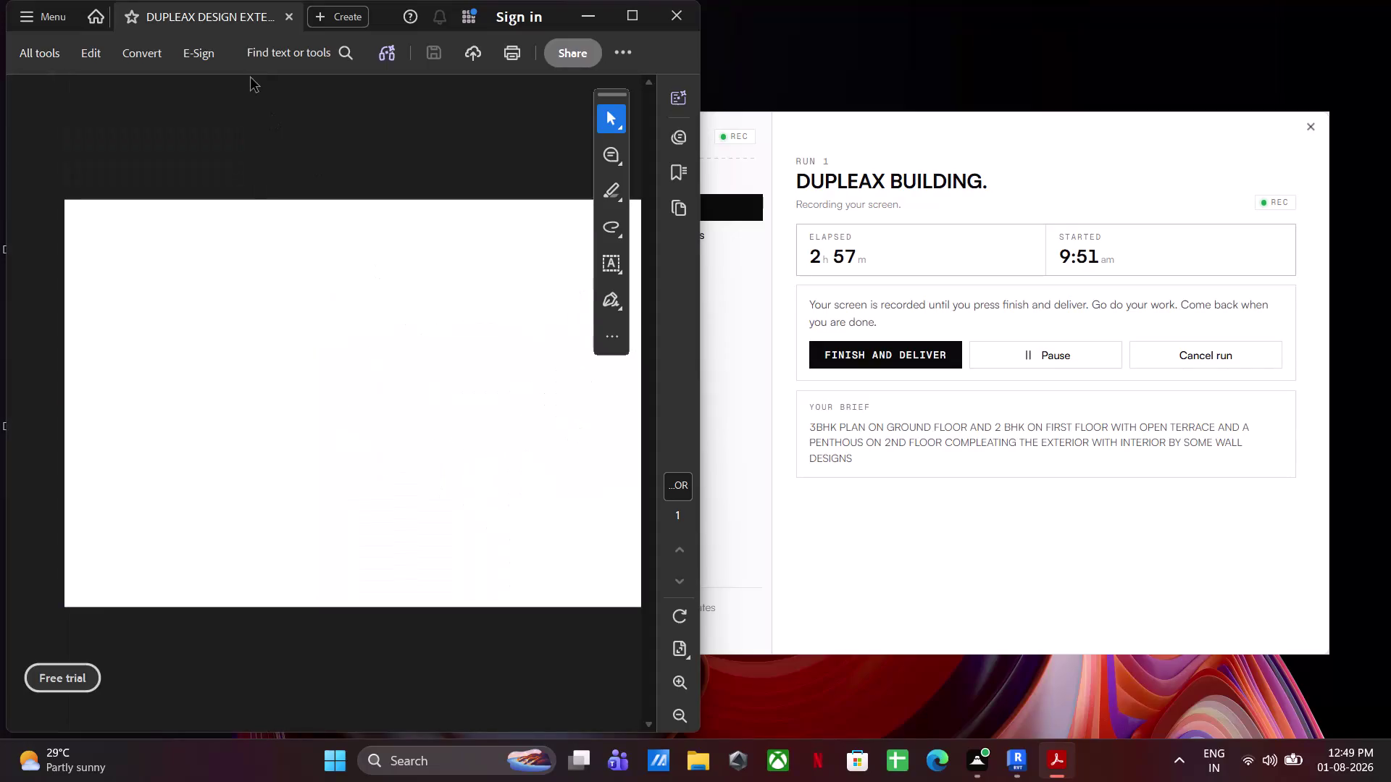
Scroll the PDF sheet to view the rendered elevations, 3D exterior view, floor plans and title block.
scroll(up, 3)
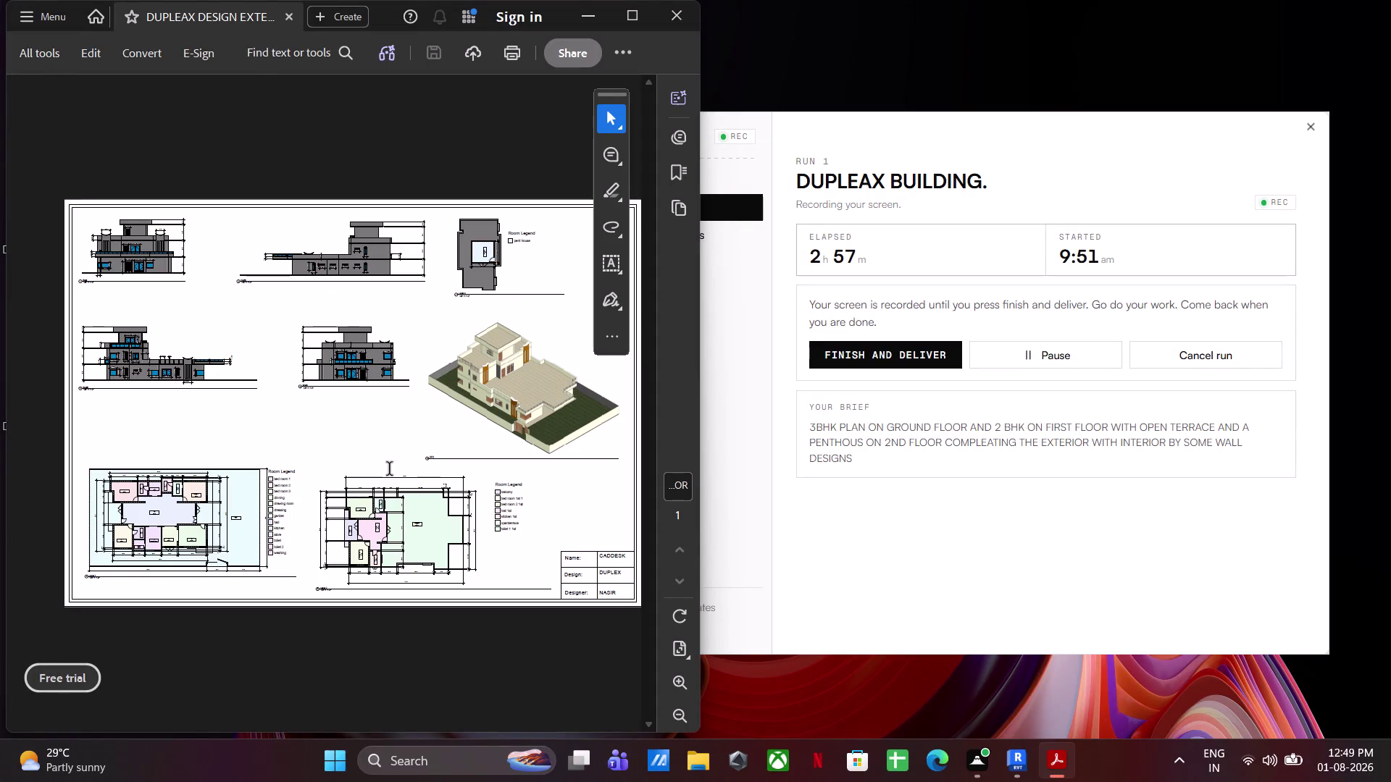
scroll(up, 3)
scroll(down, 3)
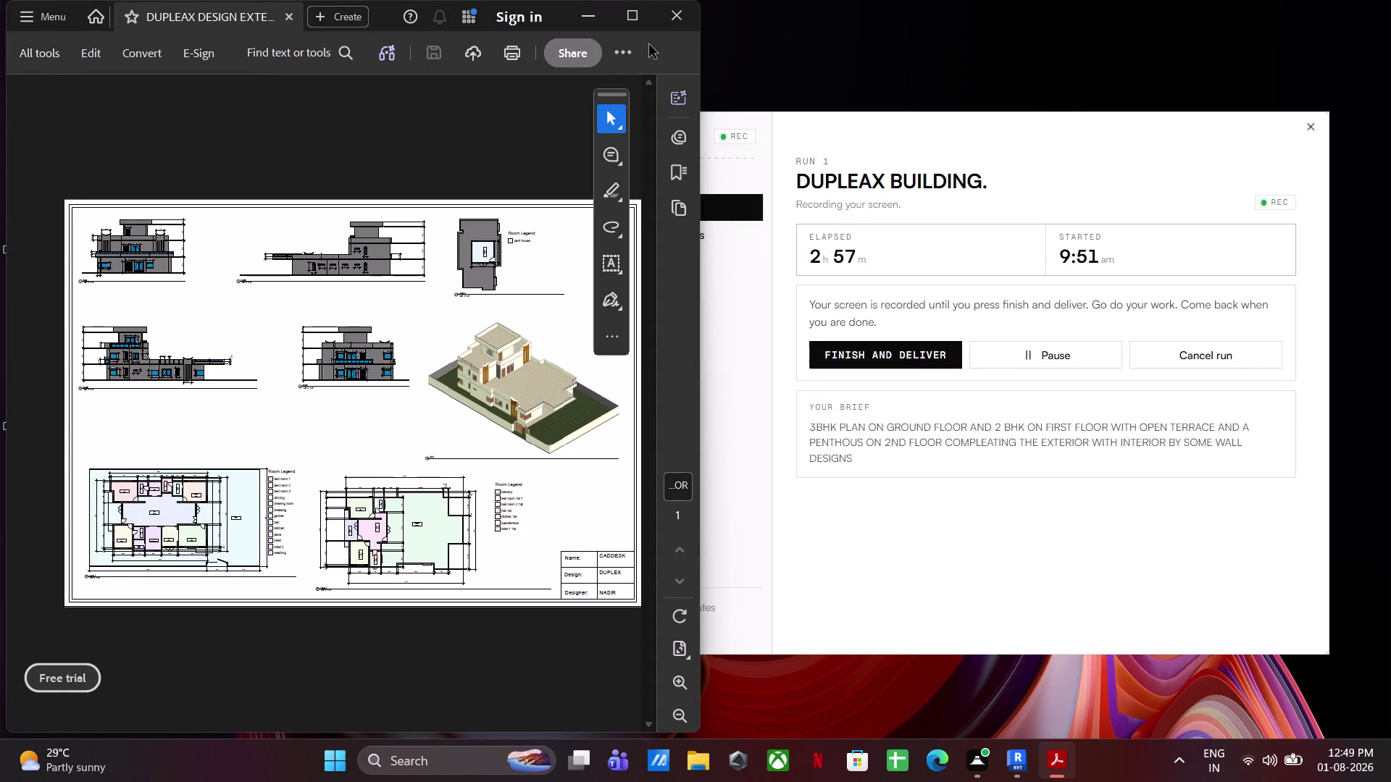